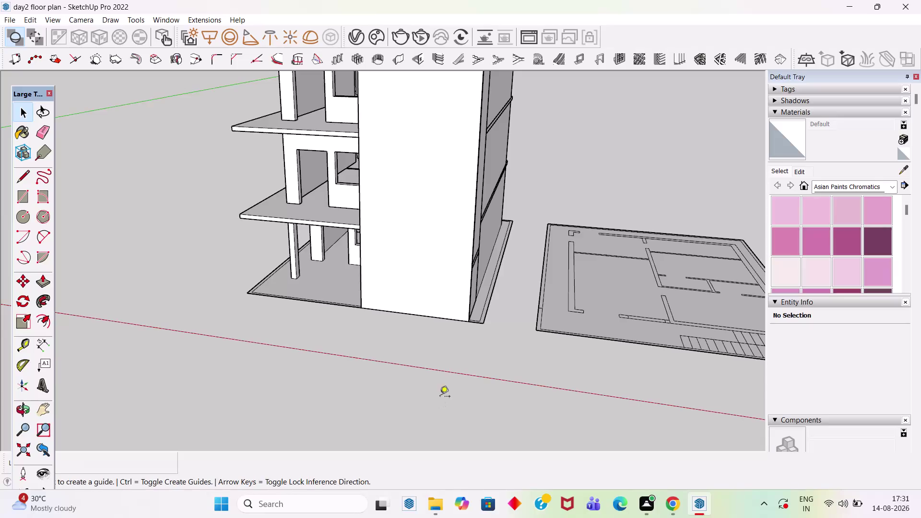
Drag two guide lines from the plinth edges across the ground-floor plinth.
scroll(up, 3)
middle_drag(305, 320, 390, 454)
scroll(up, 3)
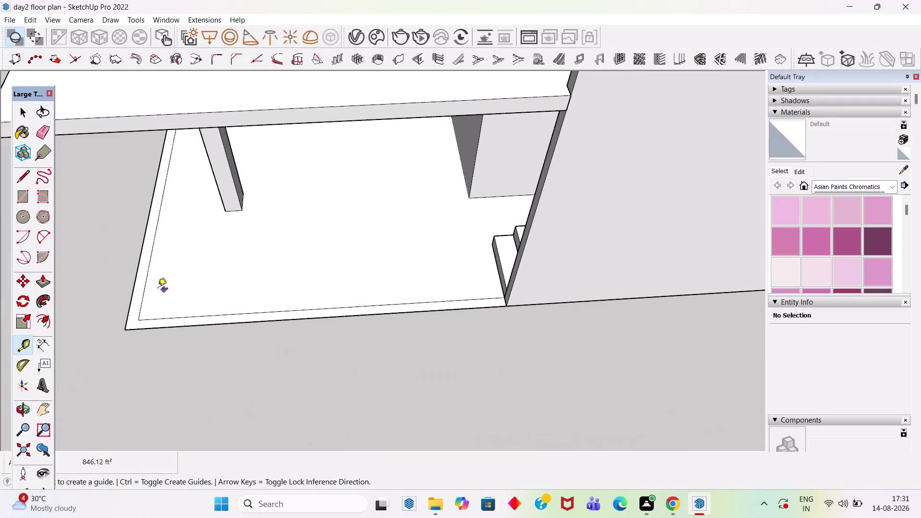
click(144, 288)
scroll(down, 3)
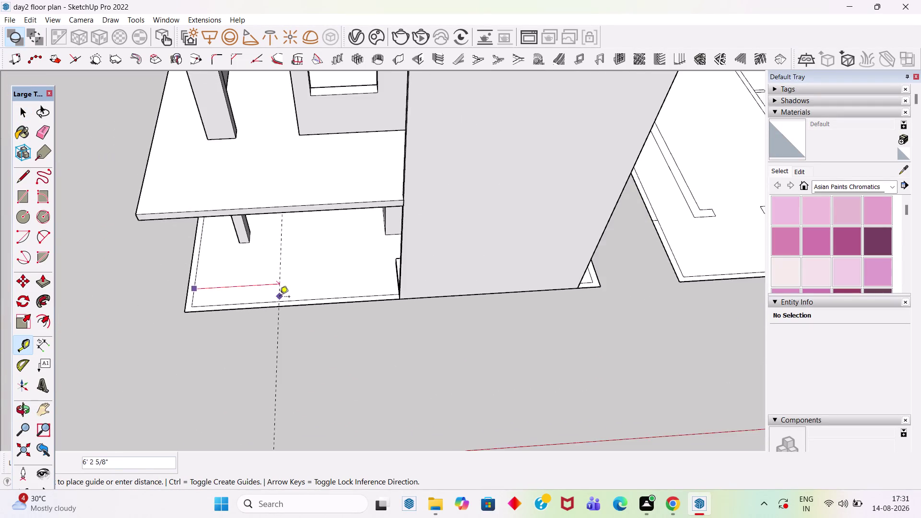
middle_drag(279, 298, 279, 242)
scroll(up, 3)
click(273, 190)
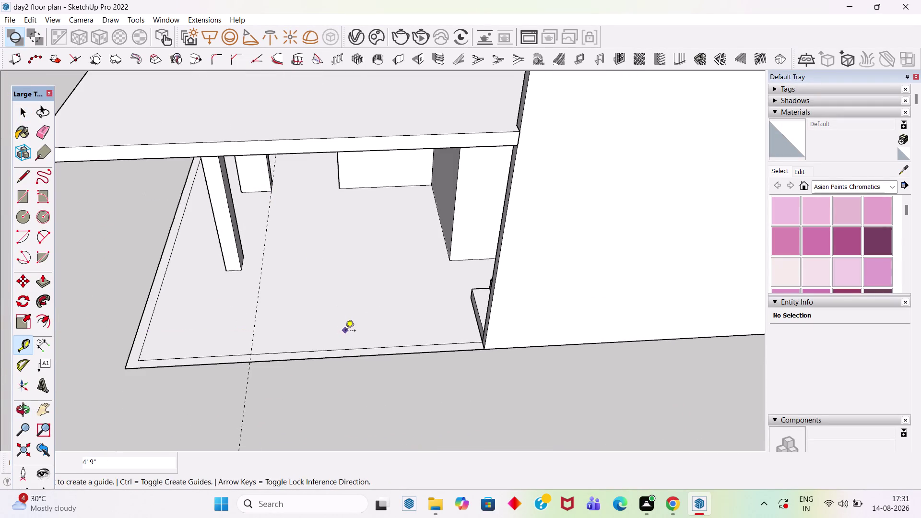
middle_drag(345, 332, 354, 268)
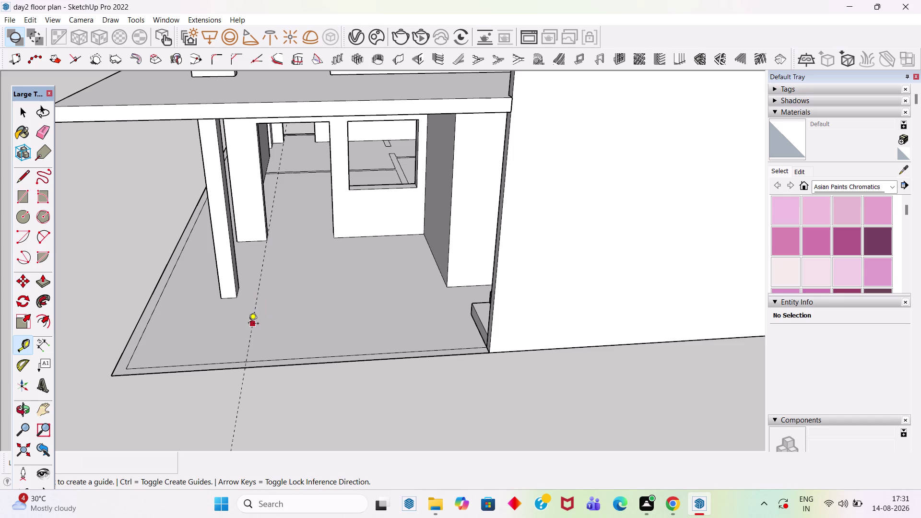
click(255, 326)
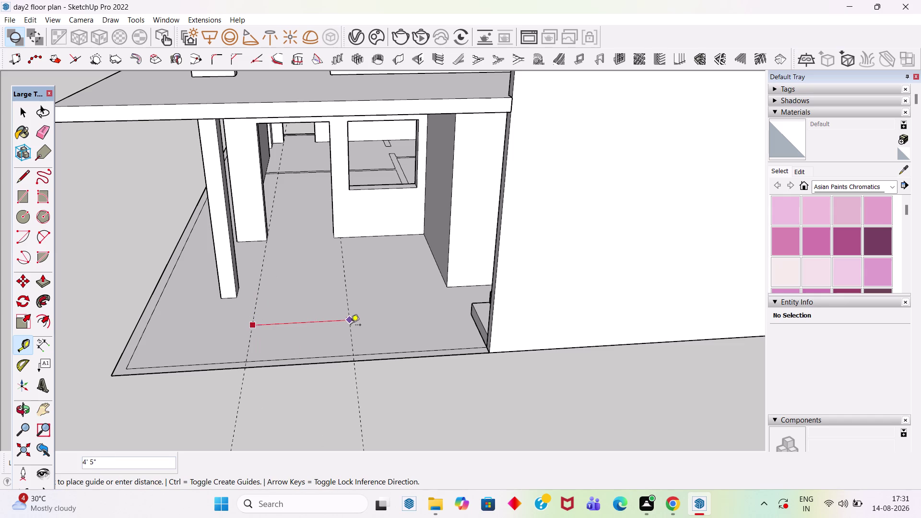
click(417, 188)
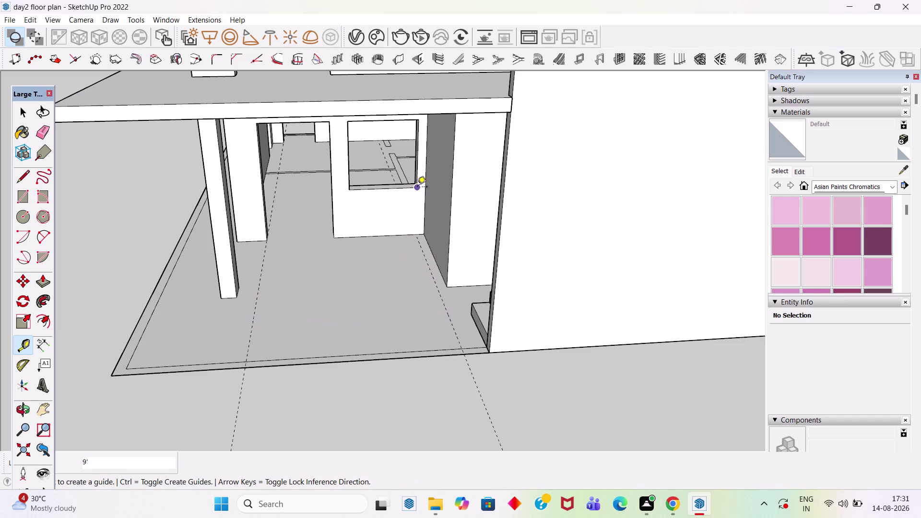
Add a parallel guide offset 1' from an existing guide near the plinth front edge.
scroll(up, 3)
middle_drag(338, 318, 322, 403)
scroll(up, 3)
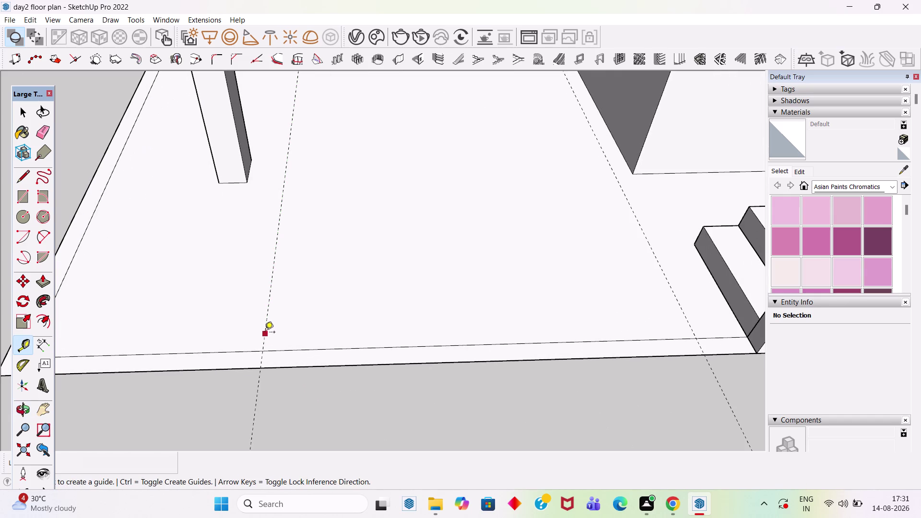
click(267, 331)
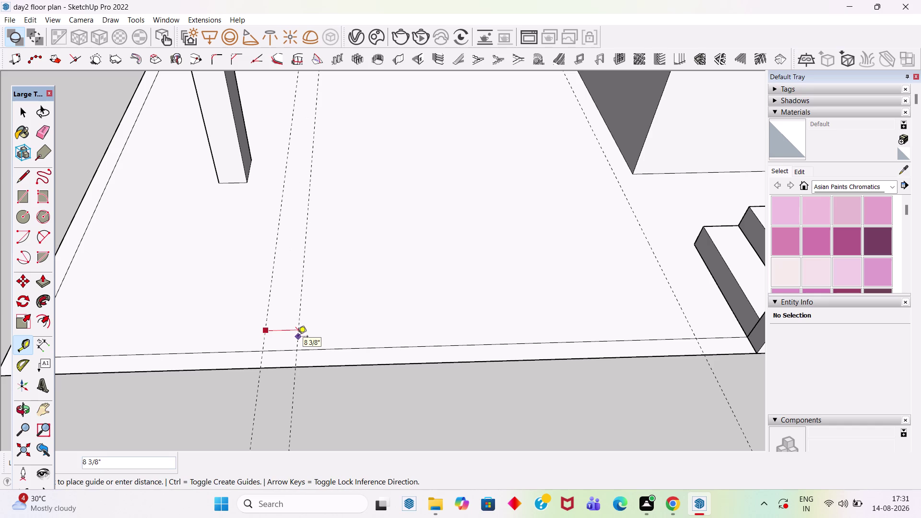
key(1)
key(apostrophe)
key(Return)
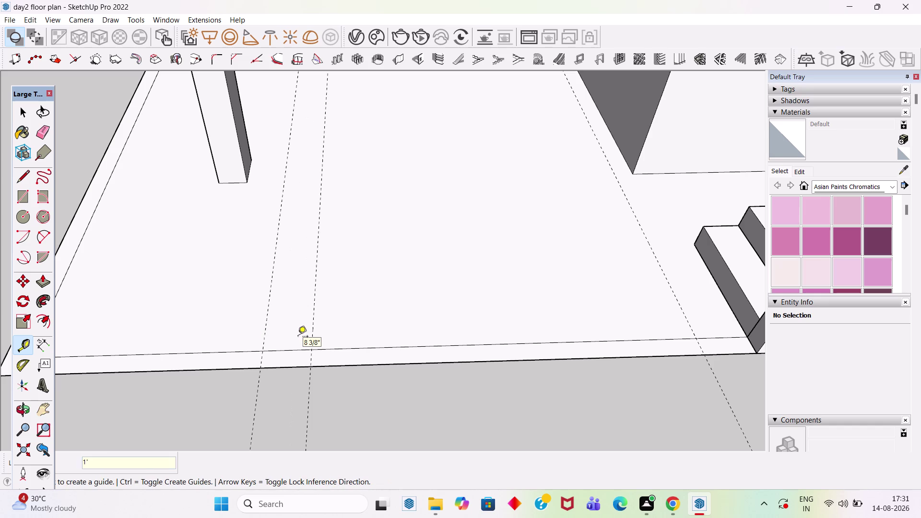
click(675, 290)
text(1')
key(Return)
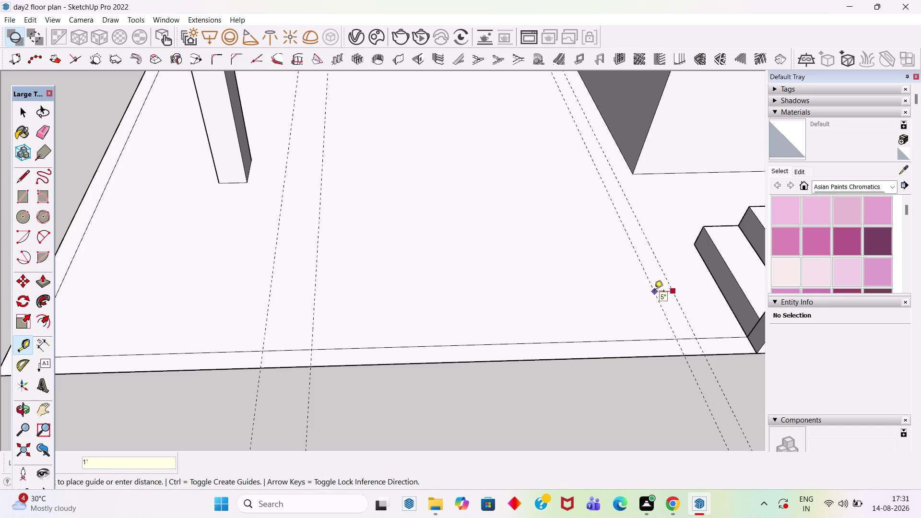
key(space)
Draw a first column footprint rectangle, then undo it.
key(t)
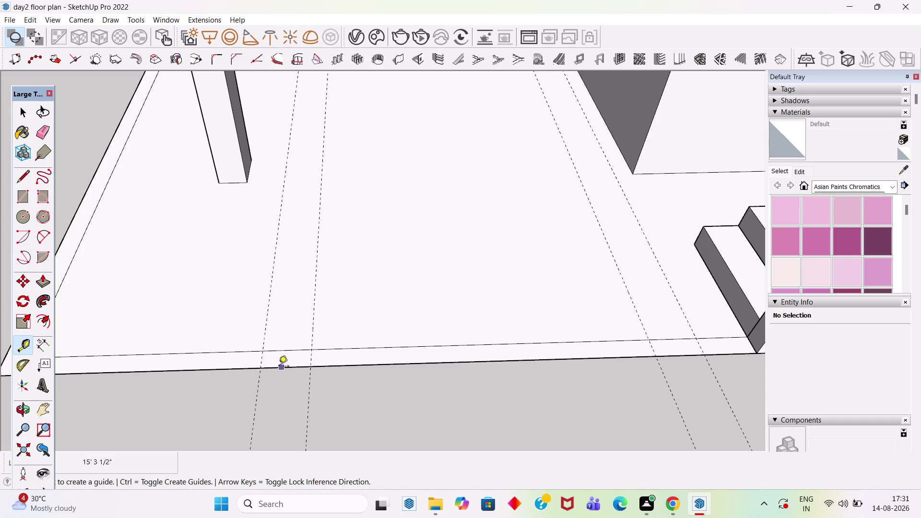
key(r)
click(266, 350)
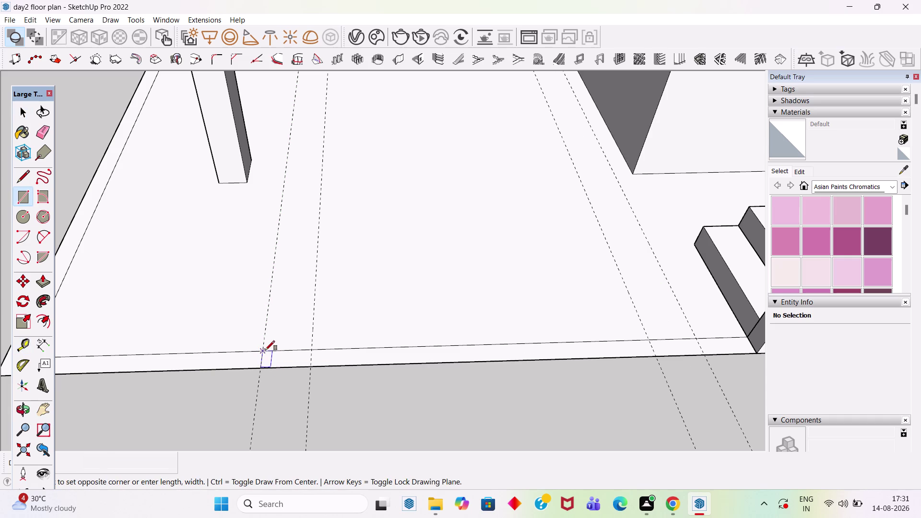
click(312, 364)
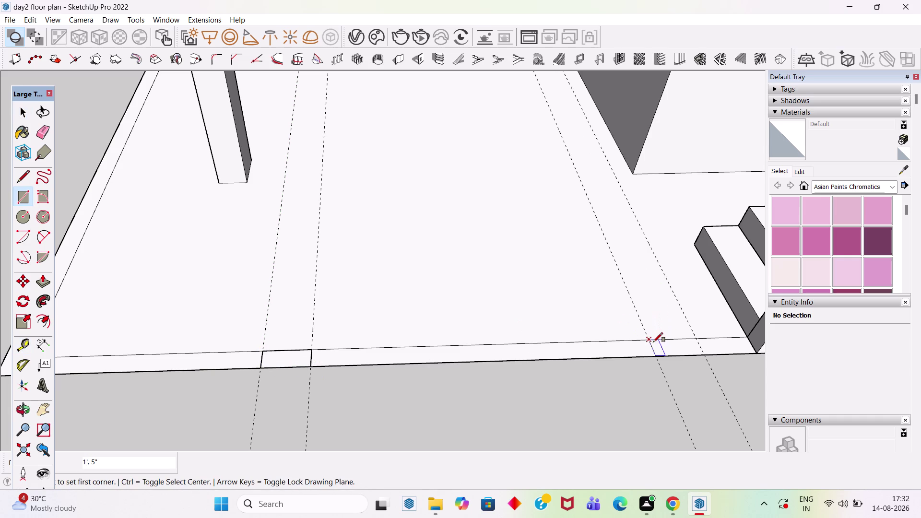
key(ctrl+z)
key(space)
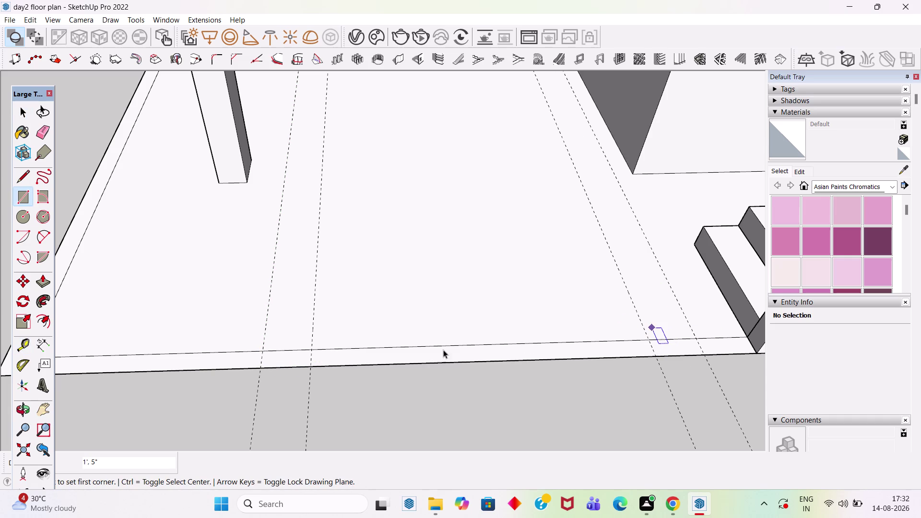
double_click(449, 332)
Draw the left and right column rectangles between the guide corners on the front edge.
key(r)
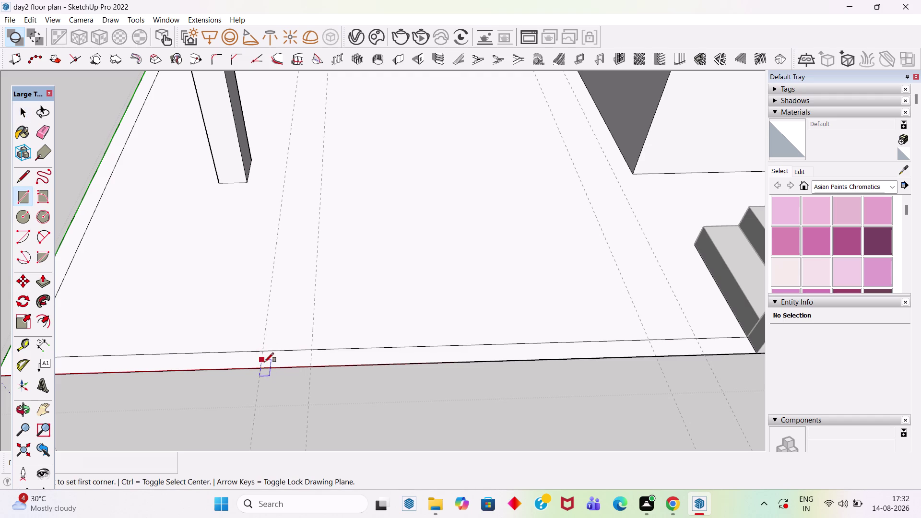
click(262, 368)
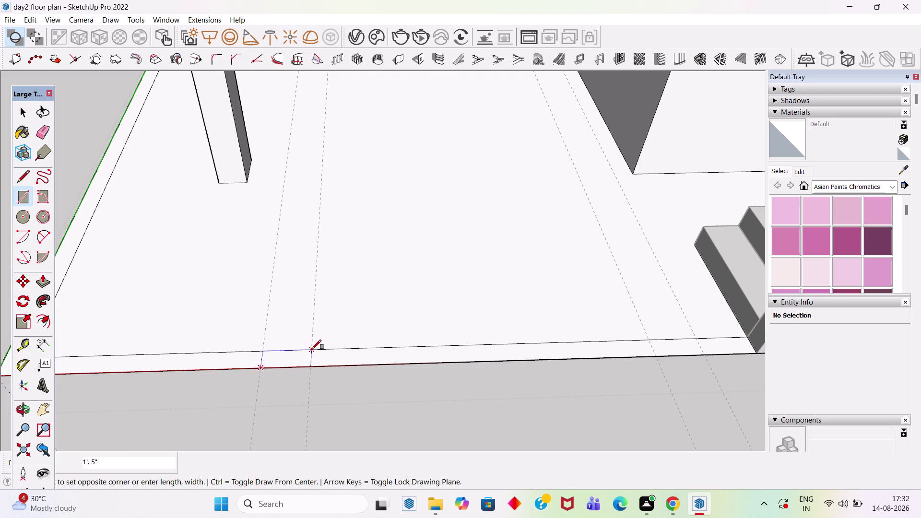
click(311, 349)
click(654, 355)
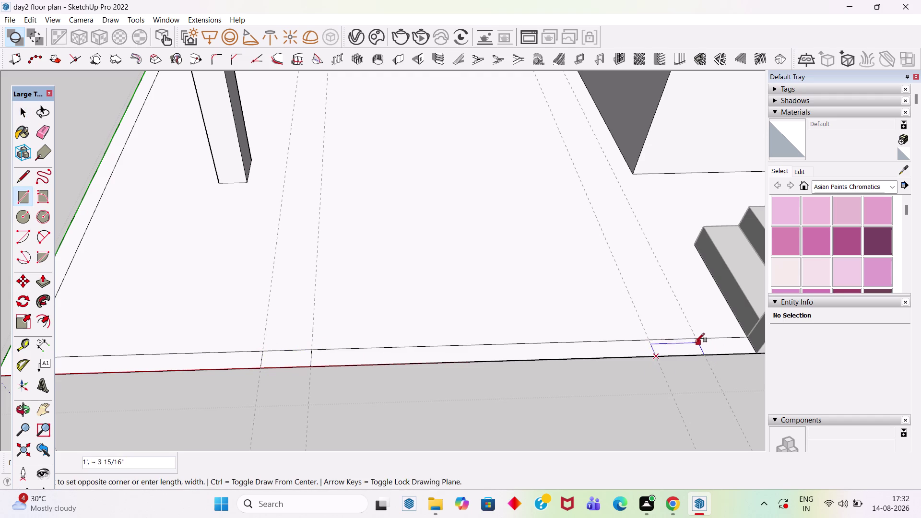
click(695, 339)
Erase stray edges on the plinth and orbit to check the column footprints.
key(space)
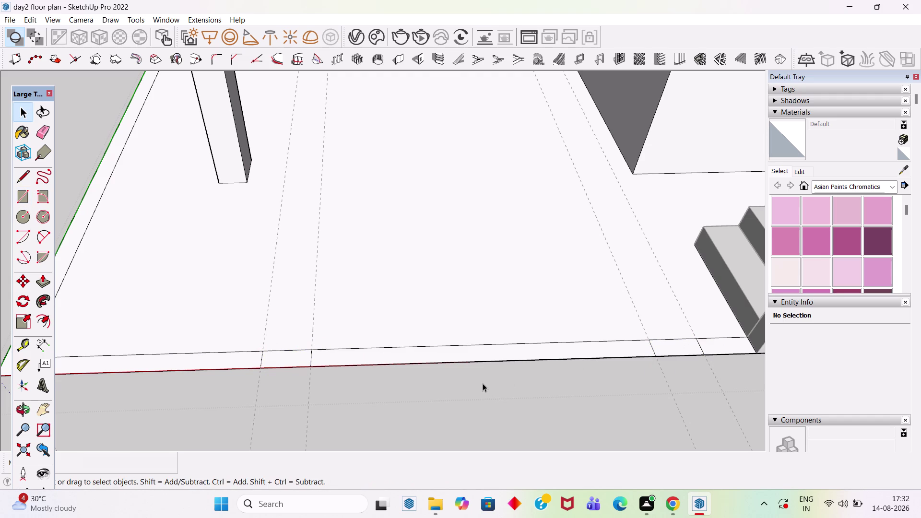
key(e)
click(480, 345)
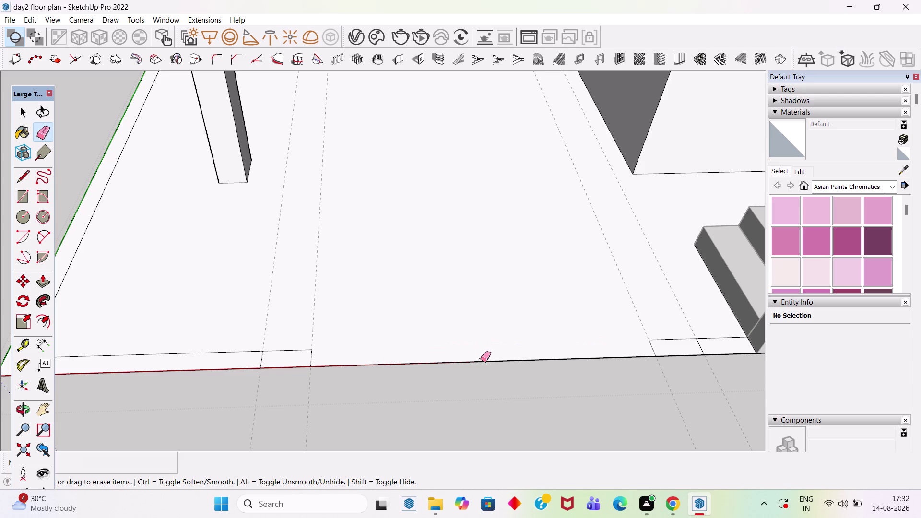
click(483, 360)
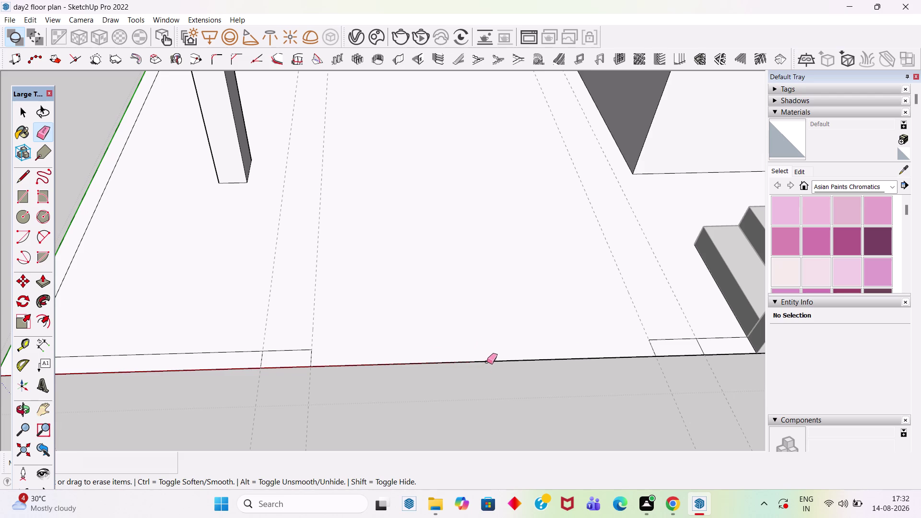
click(486, 362)
key(ctrl+z)
scroll(down, 3)
middle_drag(477, 357, 555, 369)
scroll(down, 3)
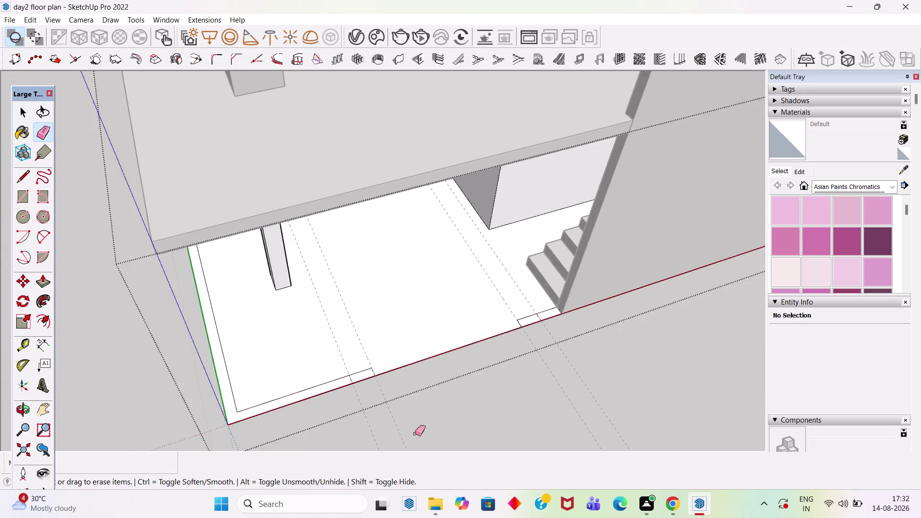
middle_drag(416, 429, 347, 366)
key(space)
Raise the column footprint 6' with Push/Pull.
scroll(up, 3)
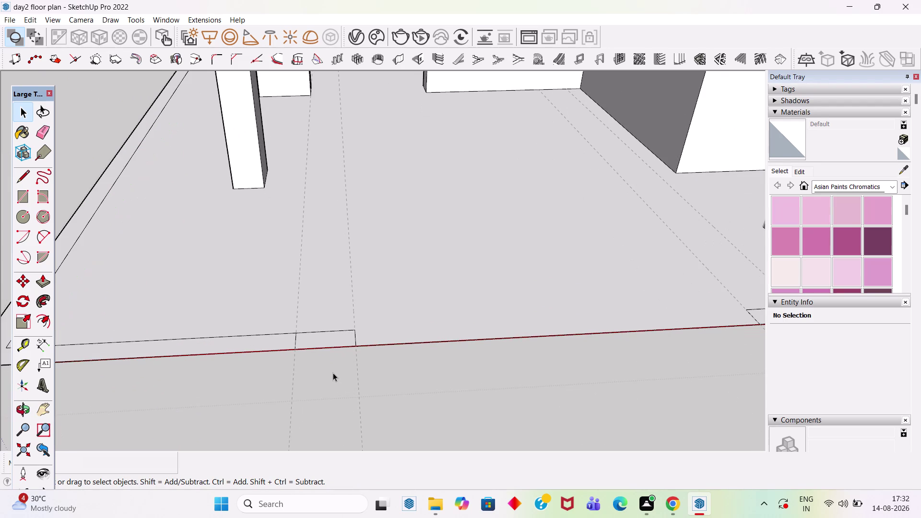
key(p)
scroll(up, 3)
click(324, 342)
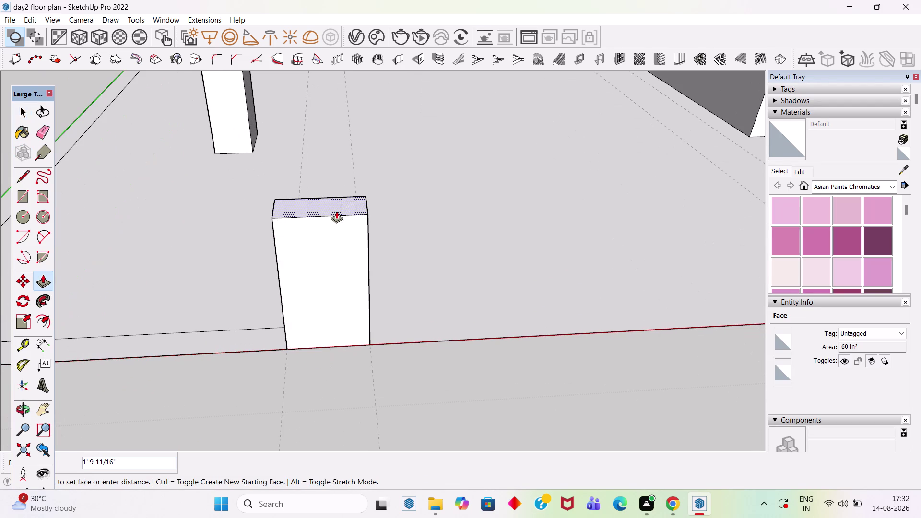
key(6)
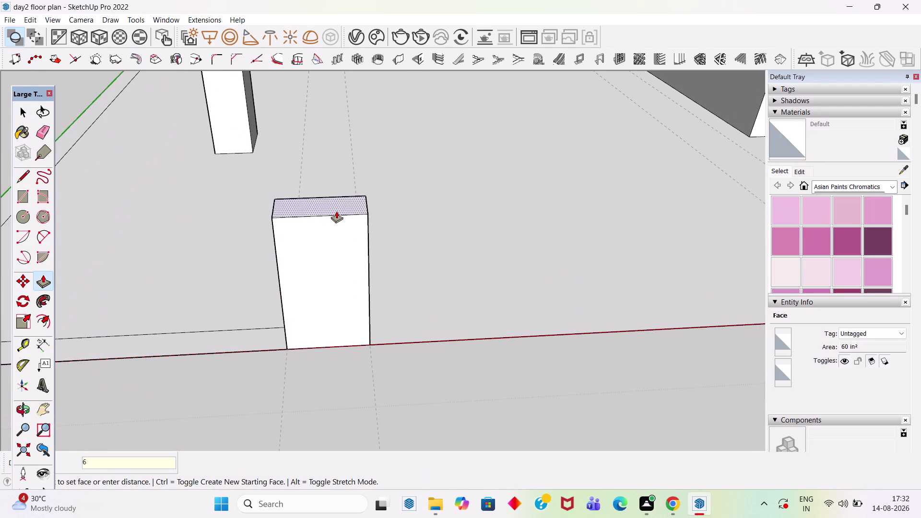
key(apostrophe)
key(Return)
Repeat the extrusion on the boundary wall strip, wall face and small column face.
scroll(down, 3)
scroll(up, 3)
scroll(down, 3)
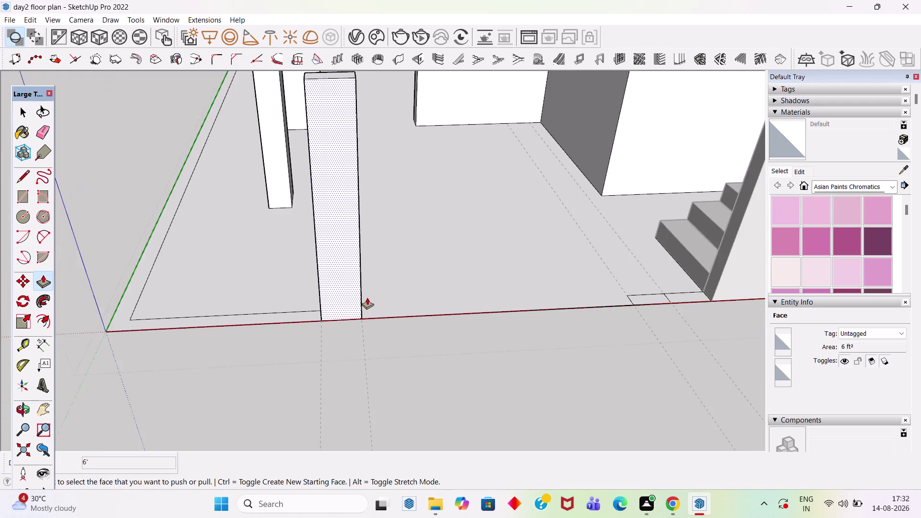
scroll(down, 3)
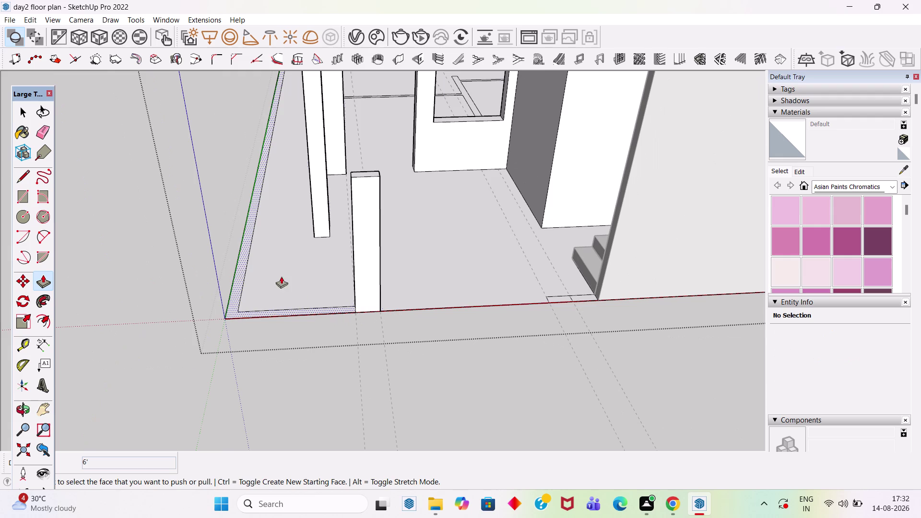
double_click(289, 312)
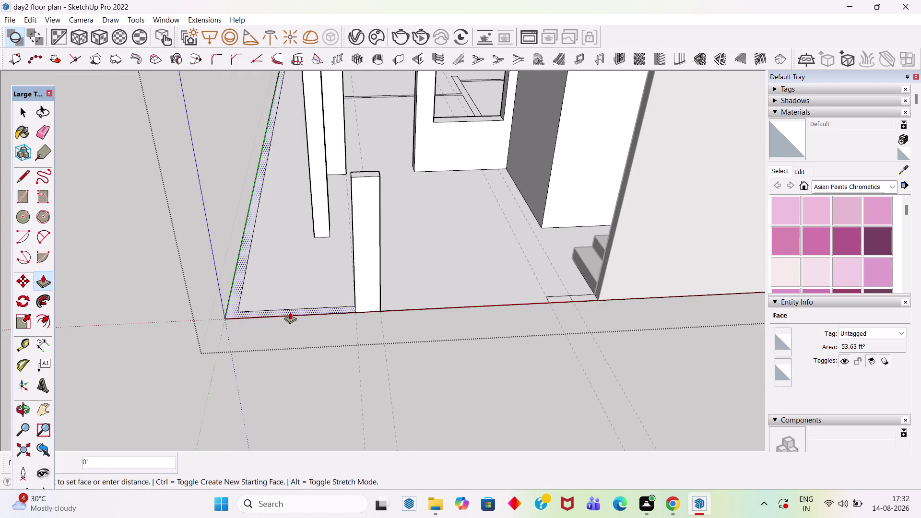
double_click(562, 299)
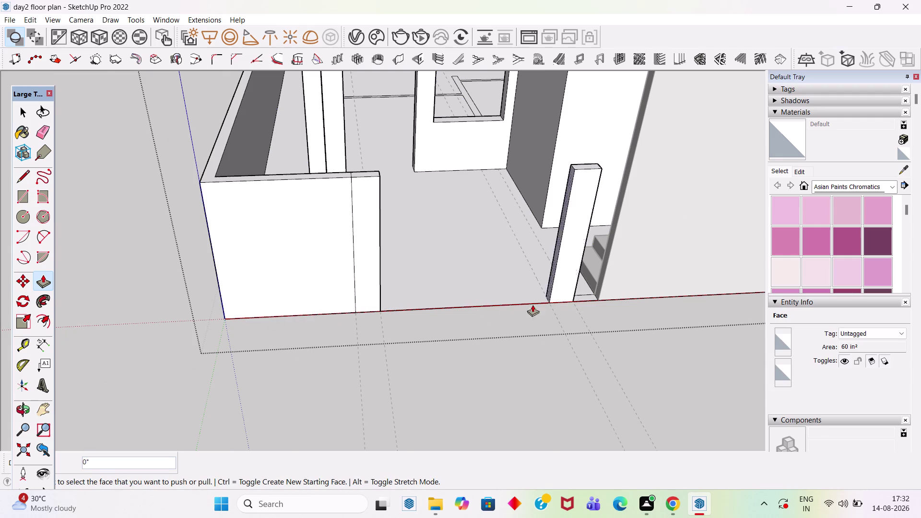
scroll(down, 3)
middle_drag(619, 315, 554, 304)
scroll(up, 3)
double_click(516, 321)
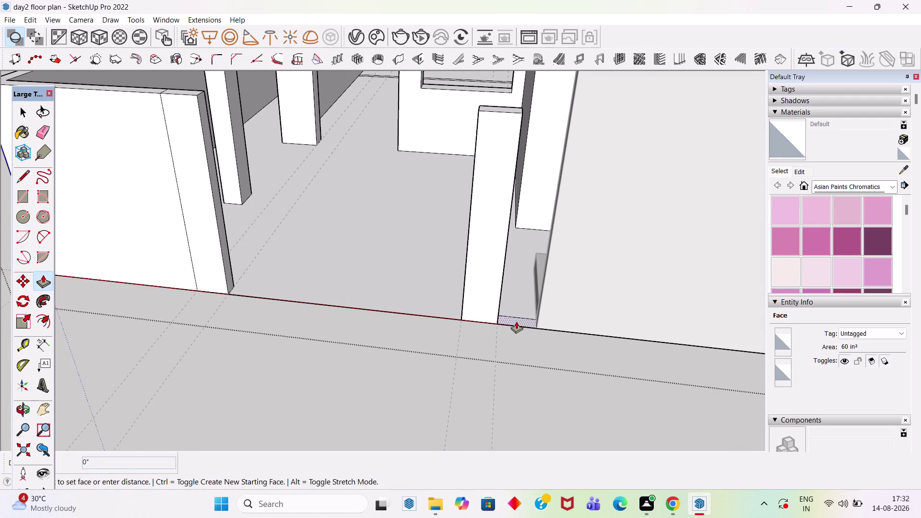
scroll(down, 3)
scroll(down, 3)
scroll(up, 3)
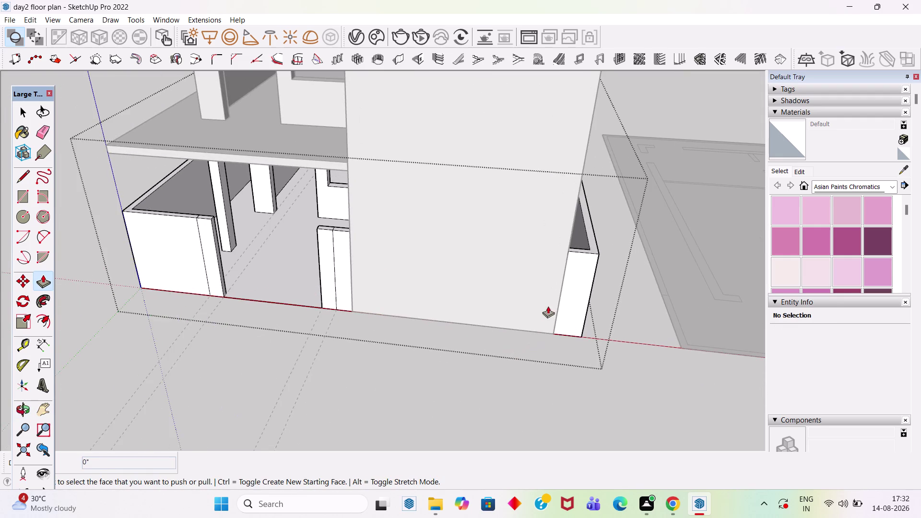
Orbit along the wall and around the column at its end to inspect the joint.
middle_drag(545, 309, 346, 374)
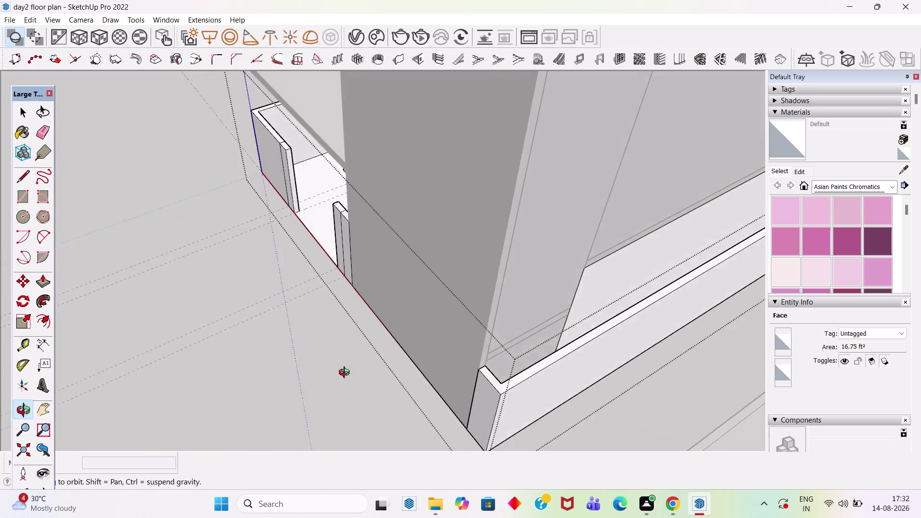
middle_drag(345, 373, 563, 237)
scroll(down, 3)
middle_drag(380, 324, 483, 296)
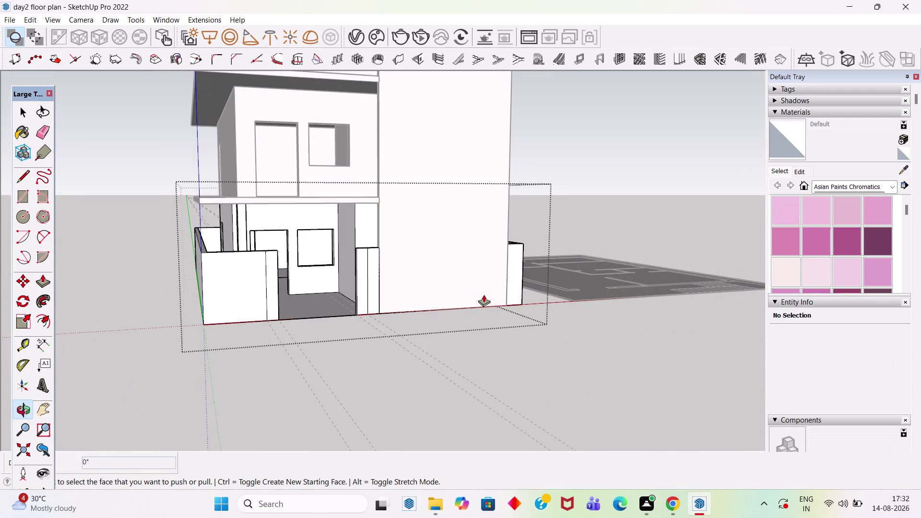
scroll(up, 3)
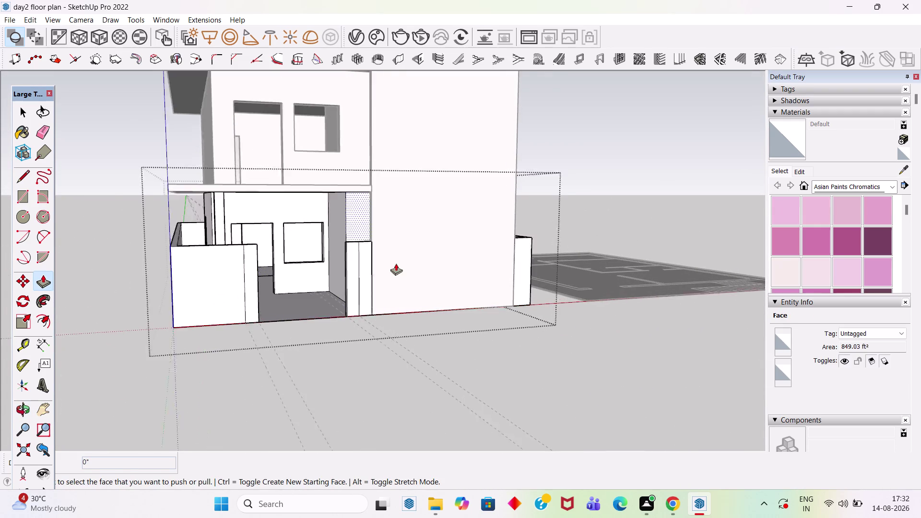
scroll(up, 3)
key(space)
middle_drag(342, 253, 344, 279)
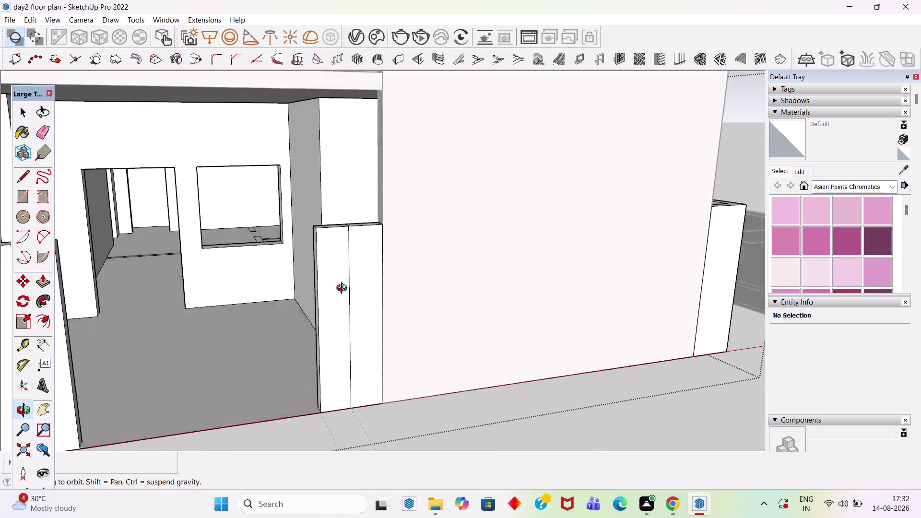
middle_drag(344, 280, 448, 281)
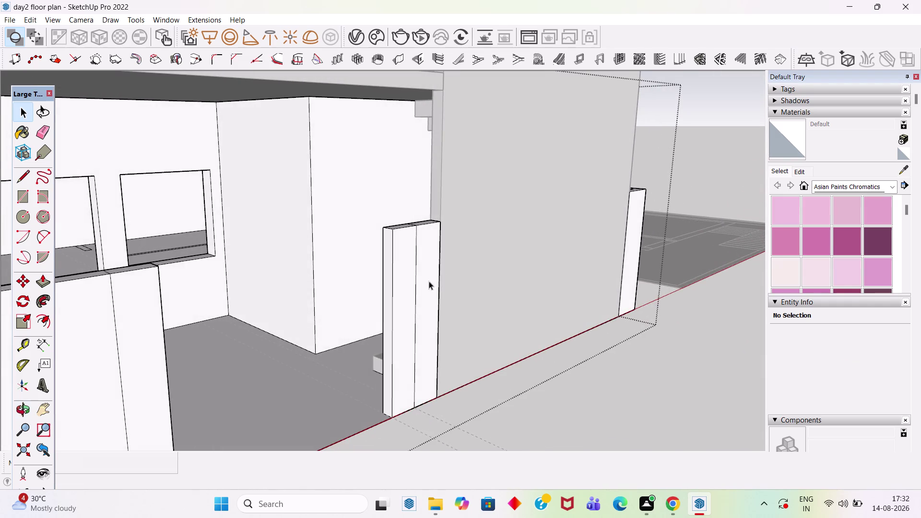
scroll(up, 3)
scroll(up, 3)
scroll(down, 3)
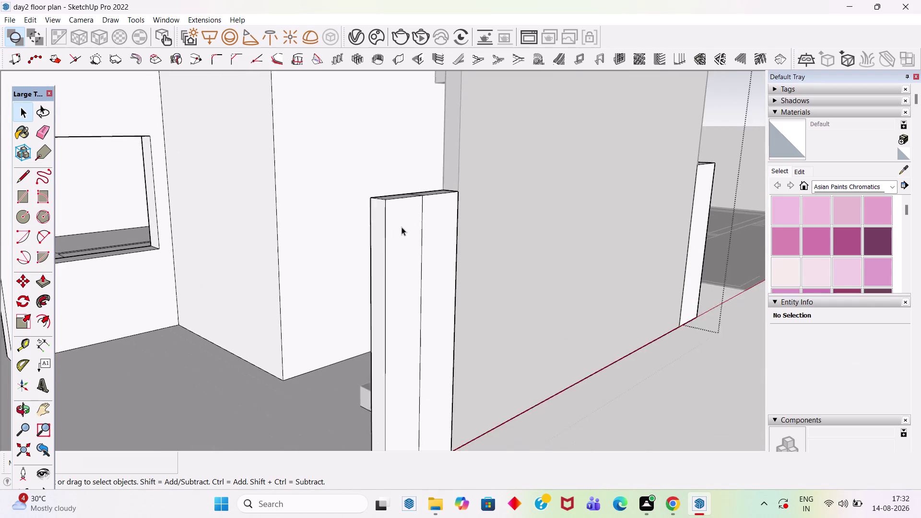
scroll(down, 3)
scroll(down, 3)
Orbit toward the boundary wall's inner corner and end face.
middle_drag(447, 261, 323, 275)
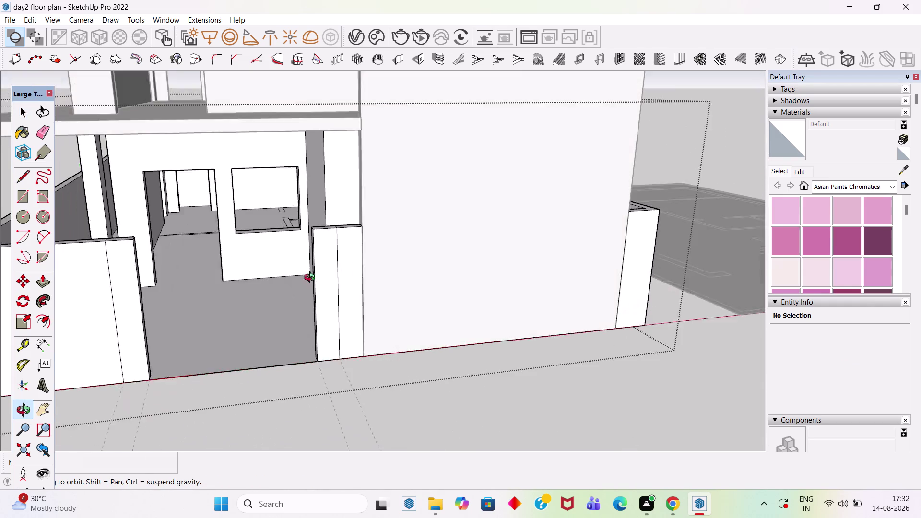
middle_drag(323, 276, 230, 292)
scroll(up, 3)
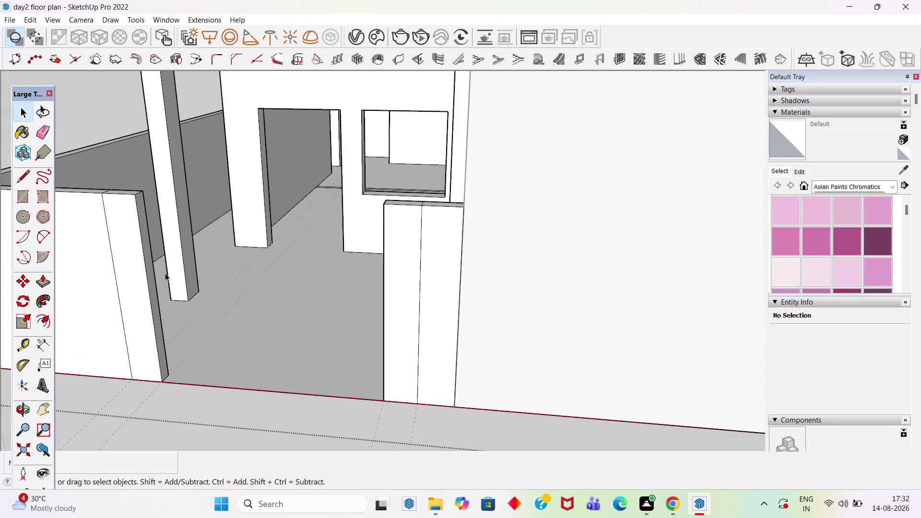
scroll(down, 3)
scroll(up, 3)
scroll(up, 3)
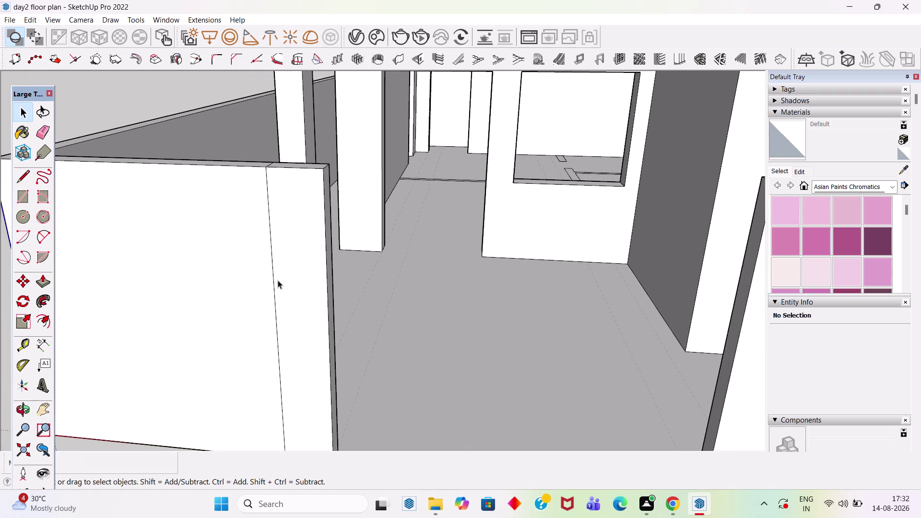
key(p)
scroll(down, 3)
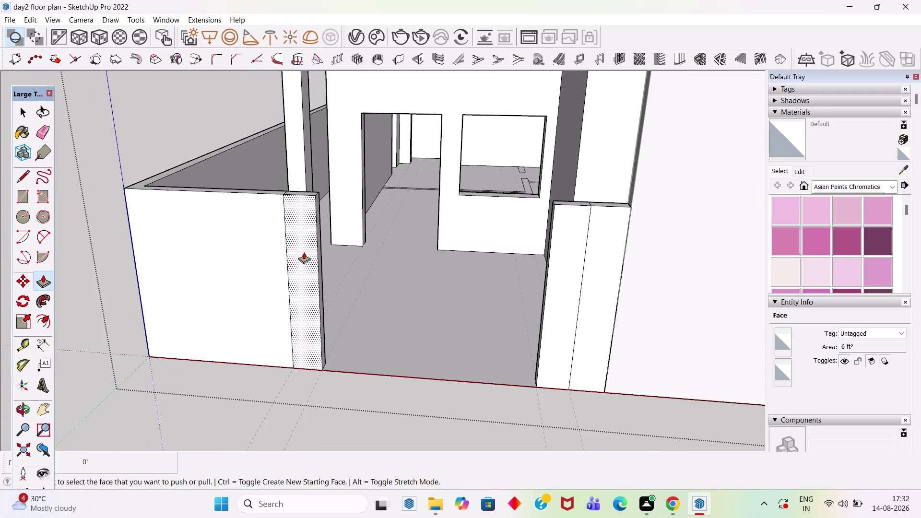
middle_drag(346, 252, 94, 305)
scroll(up, 3)
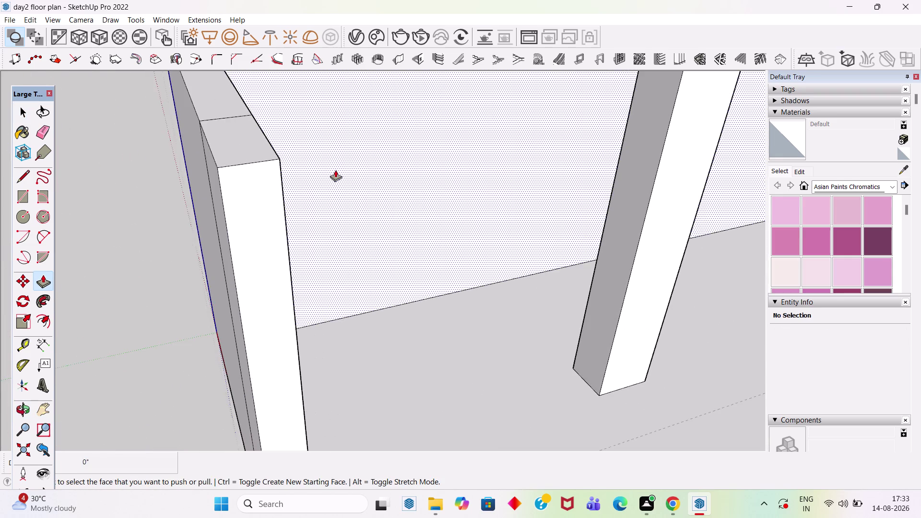
middle_drag(356, 171, 271, 162)
Push the boundary wall end face out 8 inches.
click(116, 290)
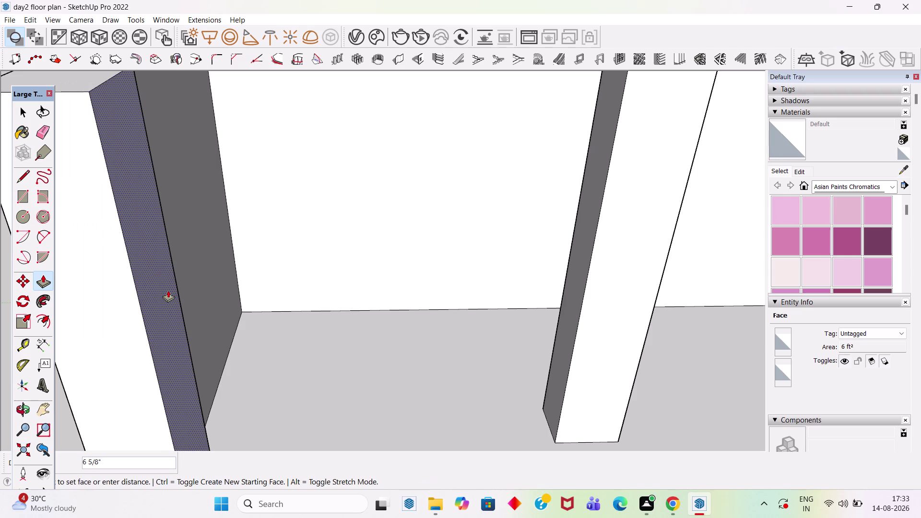
key(6)
key(BackSpace)
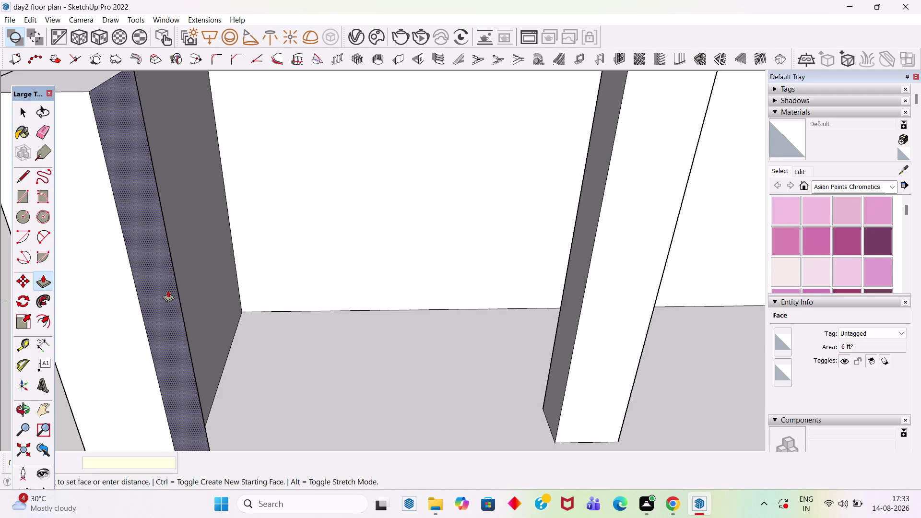
key(8)
key(Return)
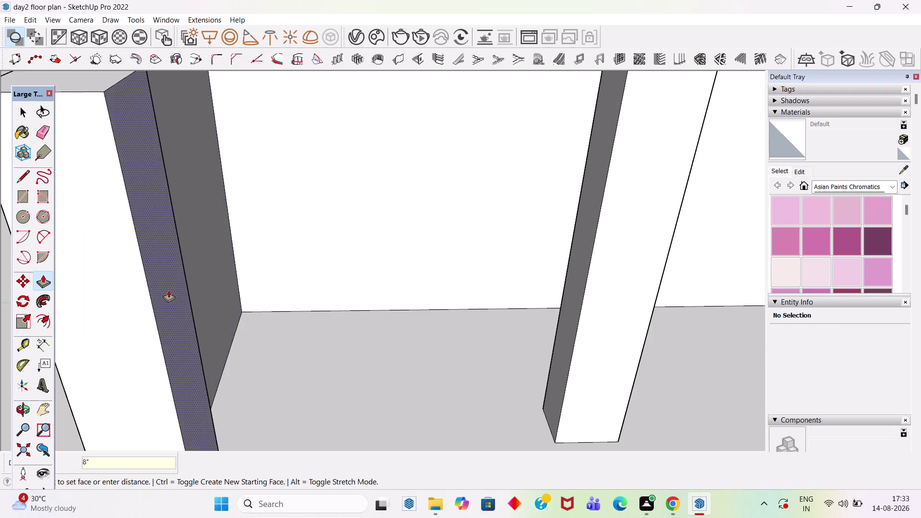
Extrude the column face beside the stairs by the same 8 inches.
scroll(down, 3)
scroll(down, 3)
click(19, 455)
middle_drag(381, 361, 465, 361)
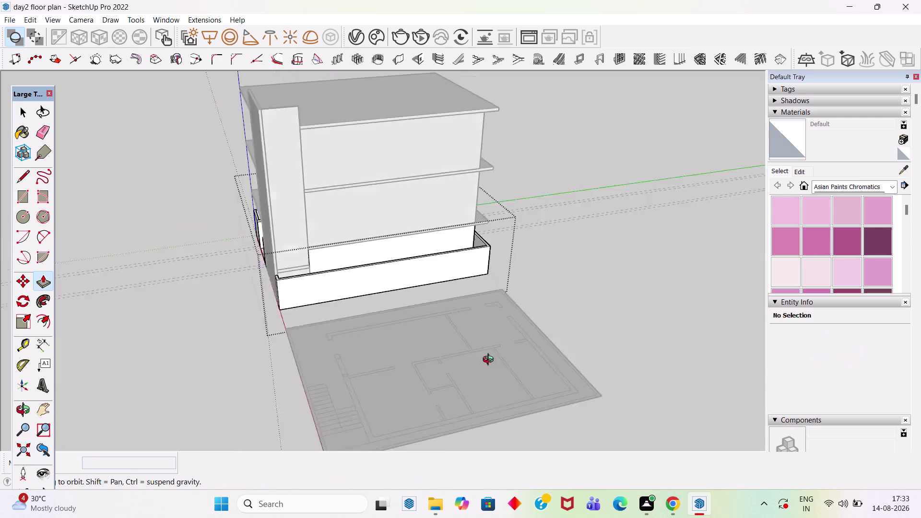
middle_drag(465, 361, 618, 355)
scroll(up, 3)
middle_drag(271, 271, 474, 299)
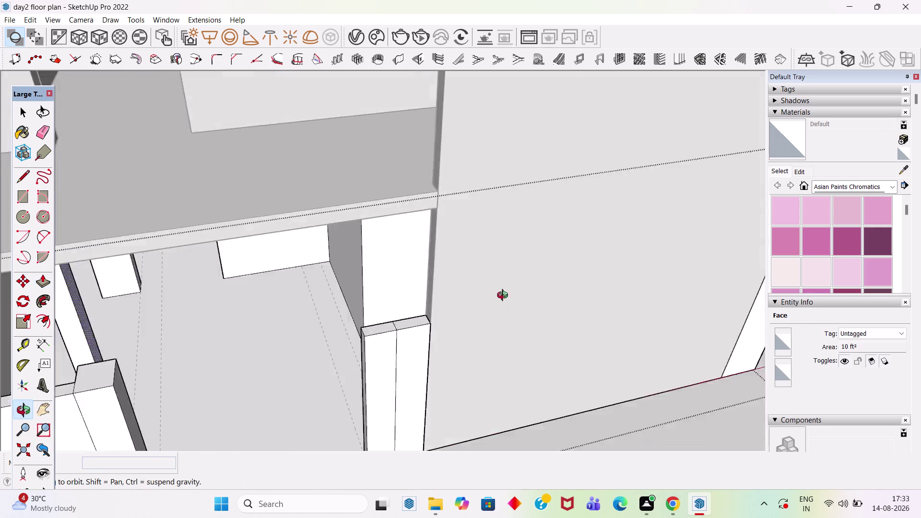
middle_drag(474, 299, 744, 264)
scroll(up, 3)
middle_drag(411, 398, 472, 327)
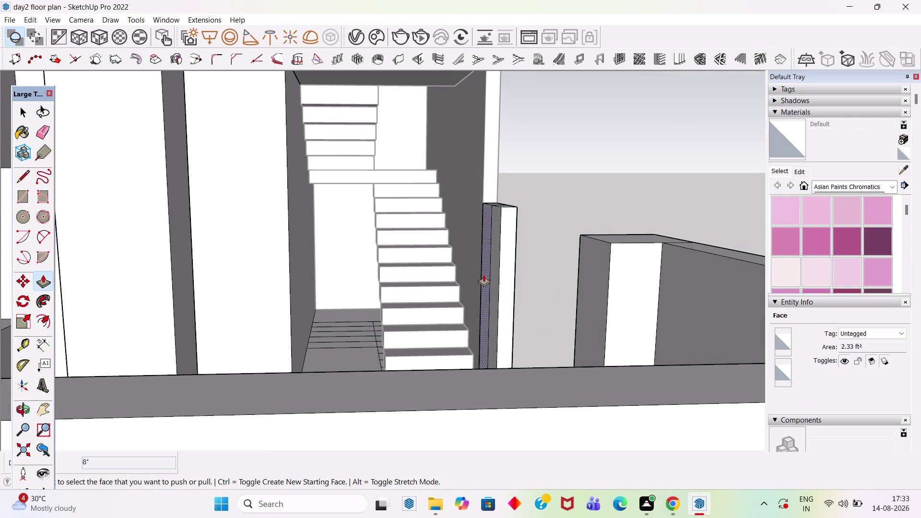
scroll(up, 3)
double_click(501, 260)
Orbit out from the stair area to view the whole building.
key(space)
scroll(down, 3)
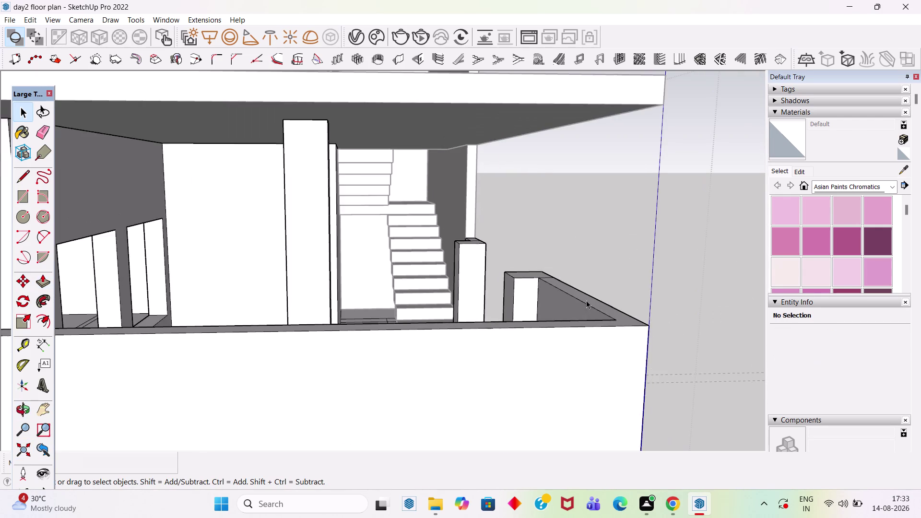
middle_drag(594, 301, 225, 306)
scroll(down, 3)
click(295, 390)
scroll(down, 3)
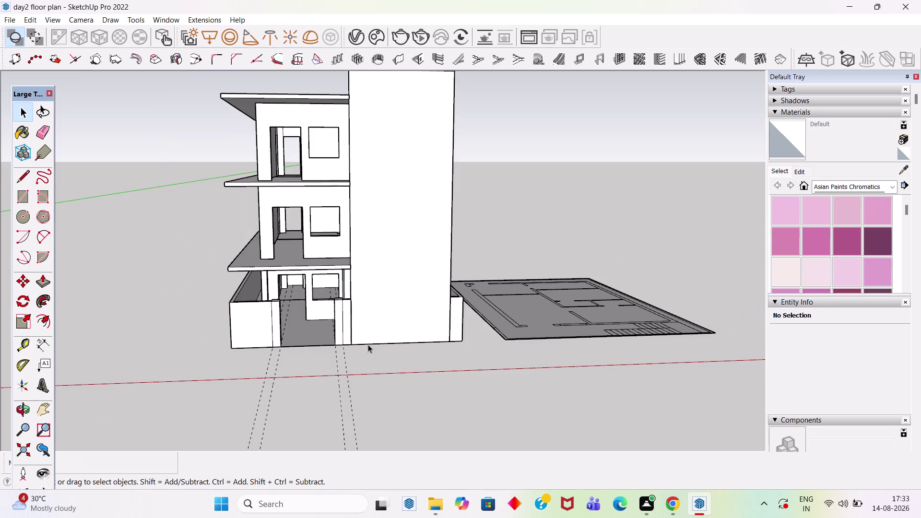
middle_drag(368, 341, 367, 321)
scroll(down, 3)
Delete all guides via Edit > Delete Guides, inspect the building, and save.
click(32, 21)
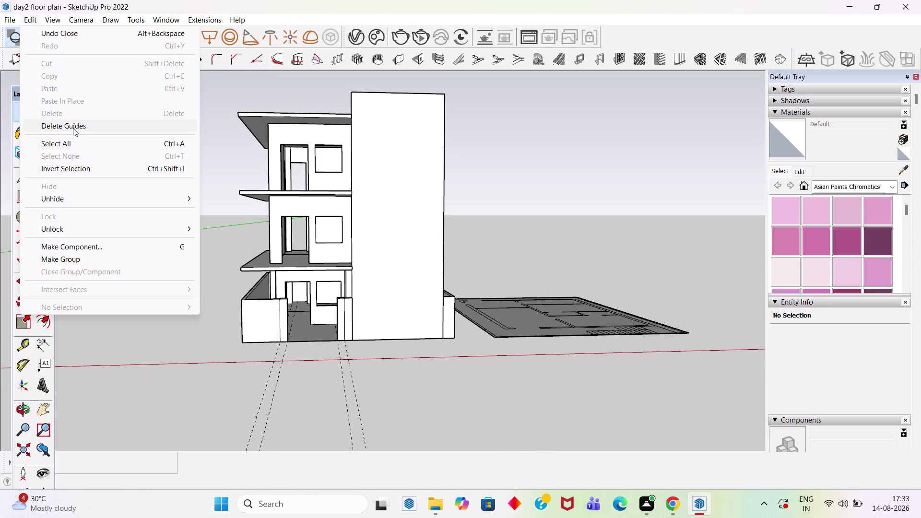
click(73, 127)
middle_drag(320, 276, 334, 290)
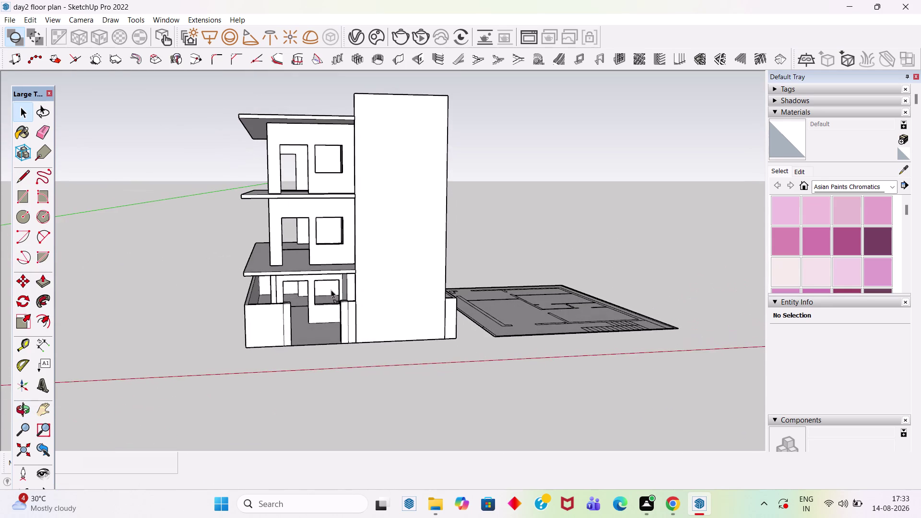
scroll(down, 3)
middle_drag(403, 296, 371, 268)
scroll(up, 3)
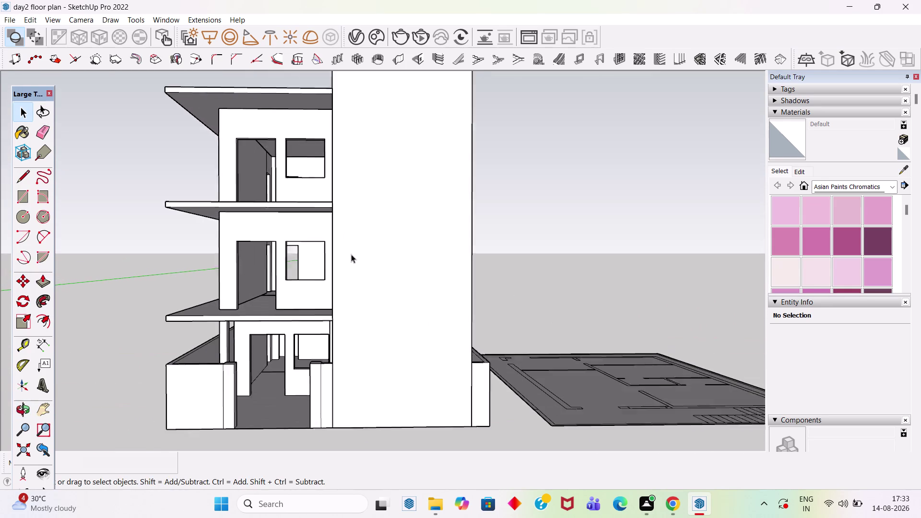
scroll(up, 3)
middle_drag(369, 250, 374, 246)
scroll(down, 3)
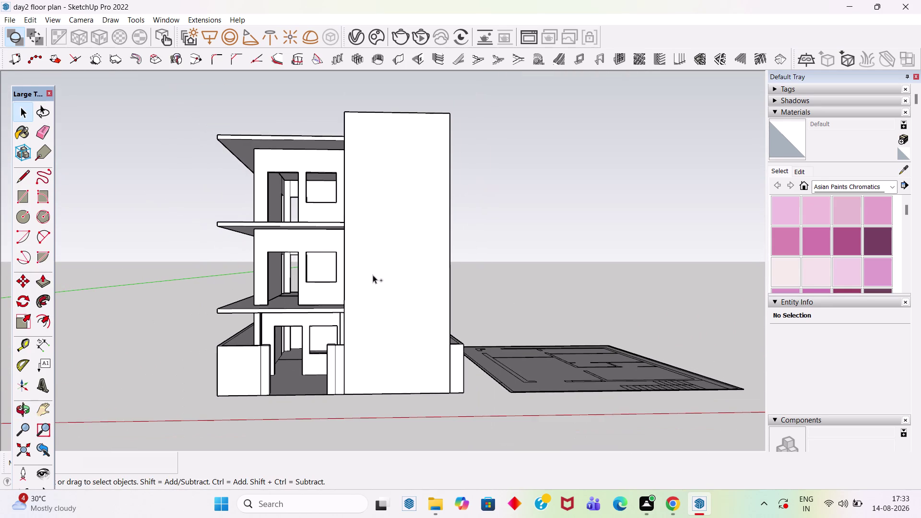
key(ctrl+s)
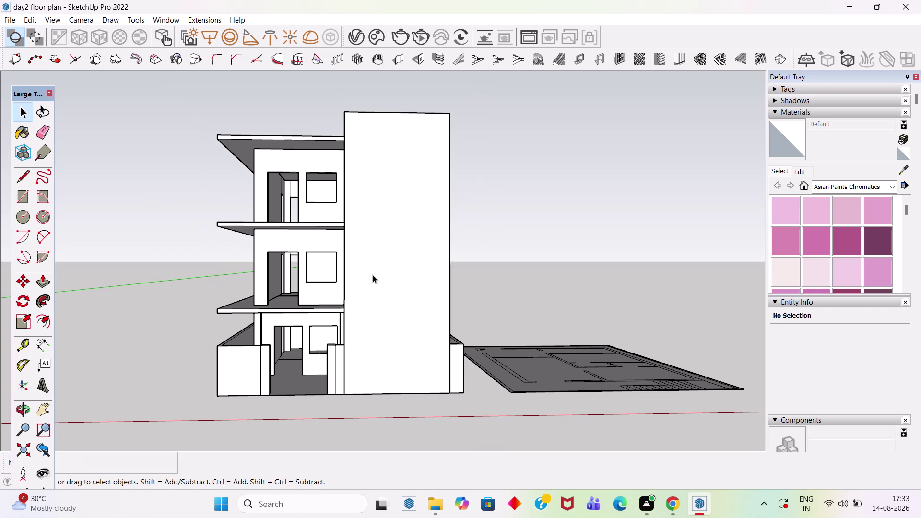